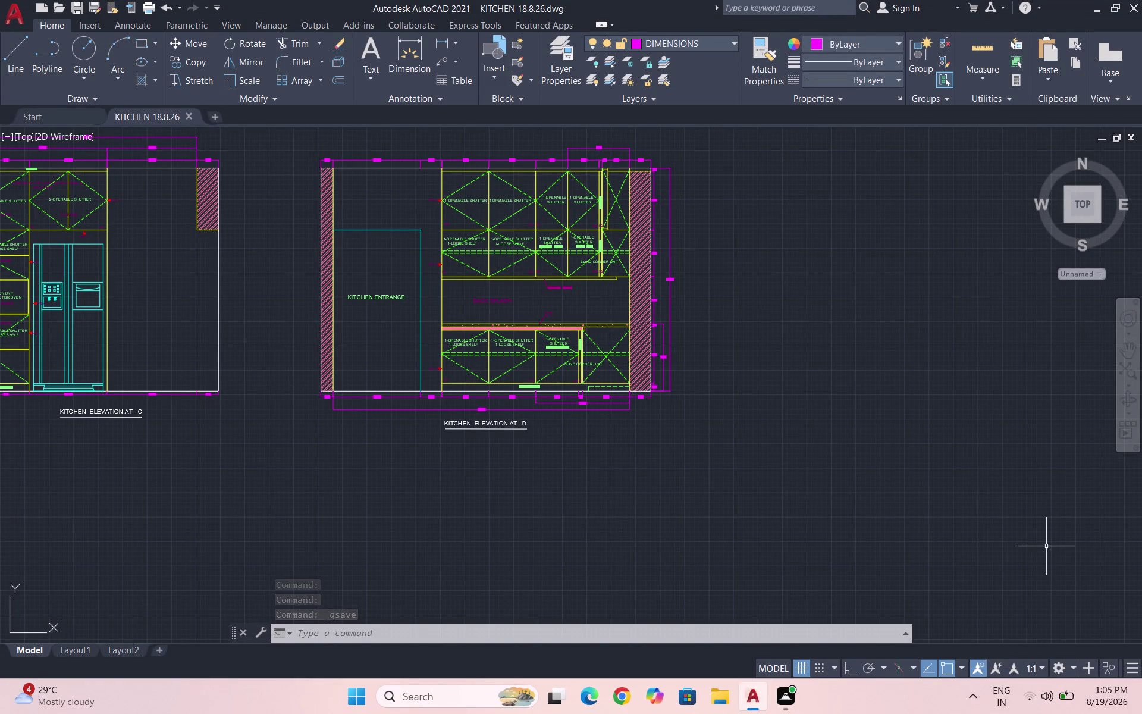
Save KITCHEN 18.8.26.dwg with the plan and four elevations.
key(ctrl+s)
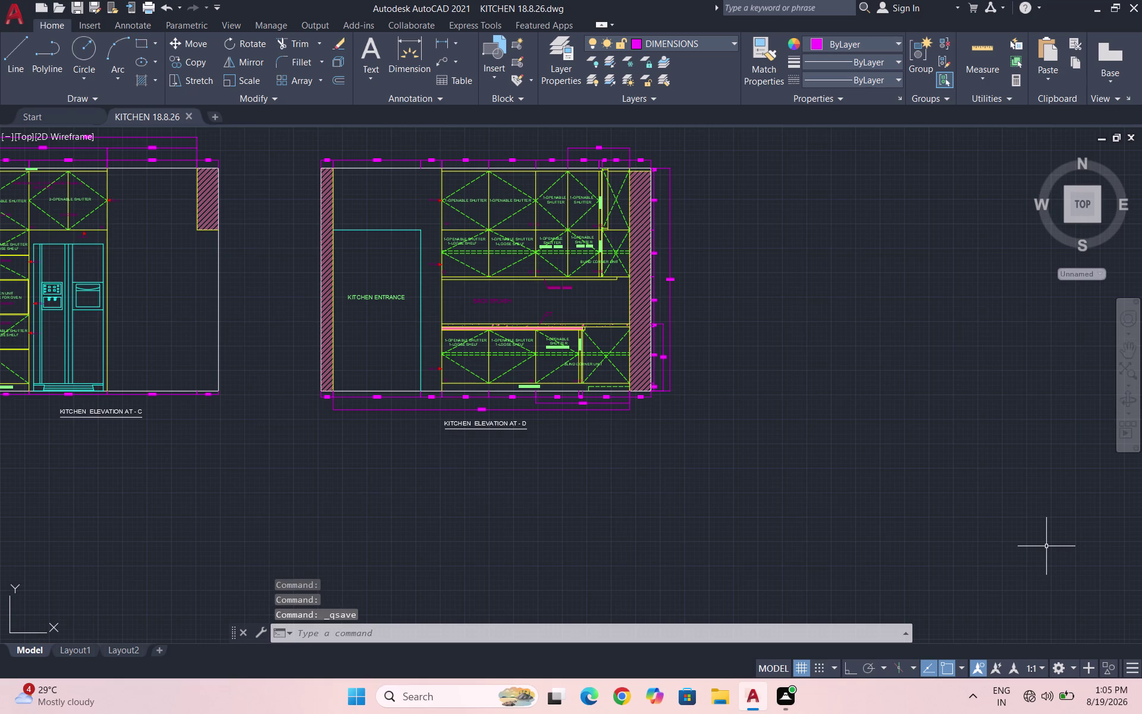
scroll(down, 3)
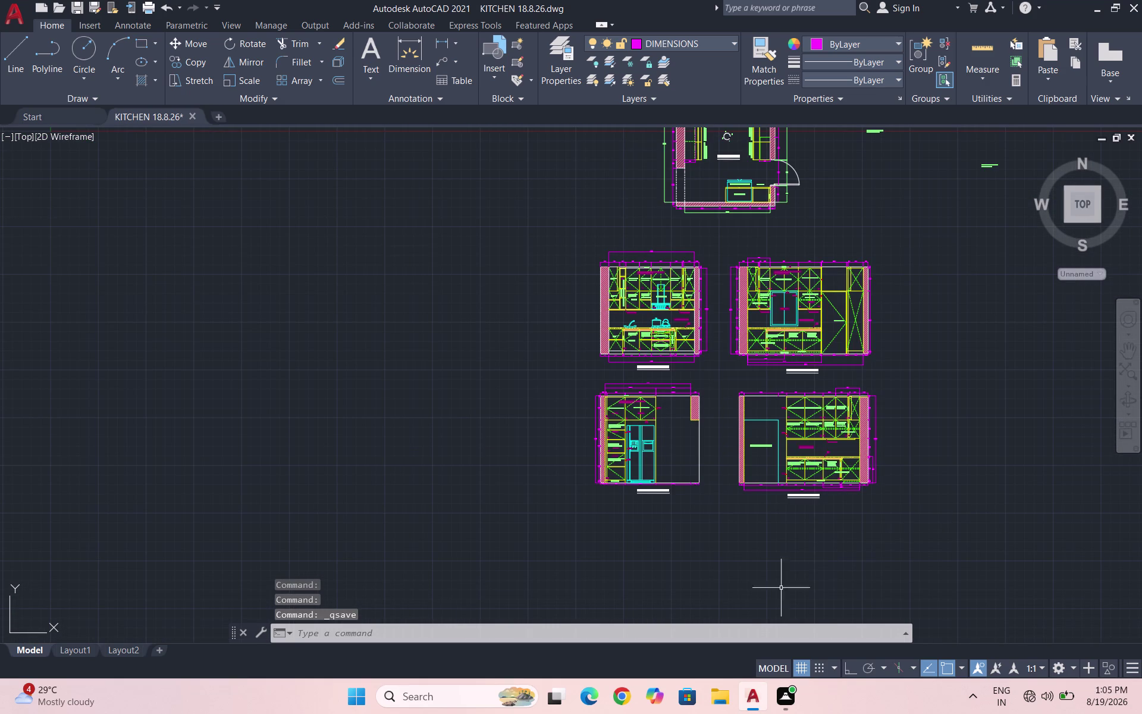
Erase the stray objects to the right of the kitchen plan.
scroll(down, 3)
scroll(down, 3)
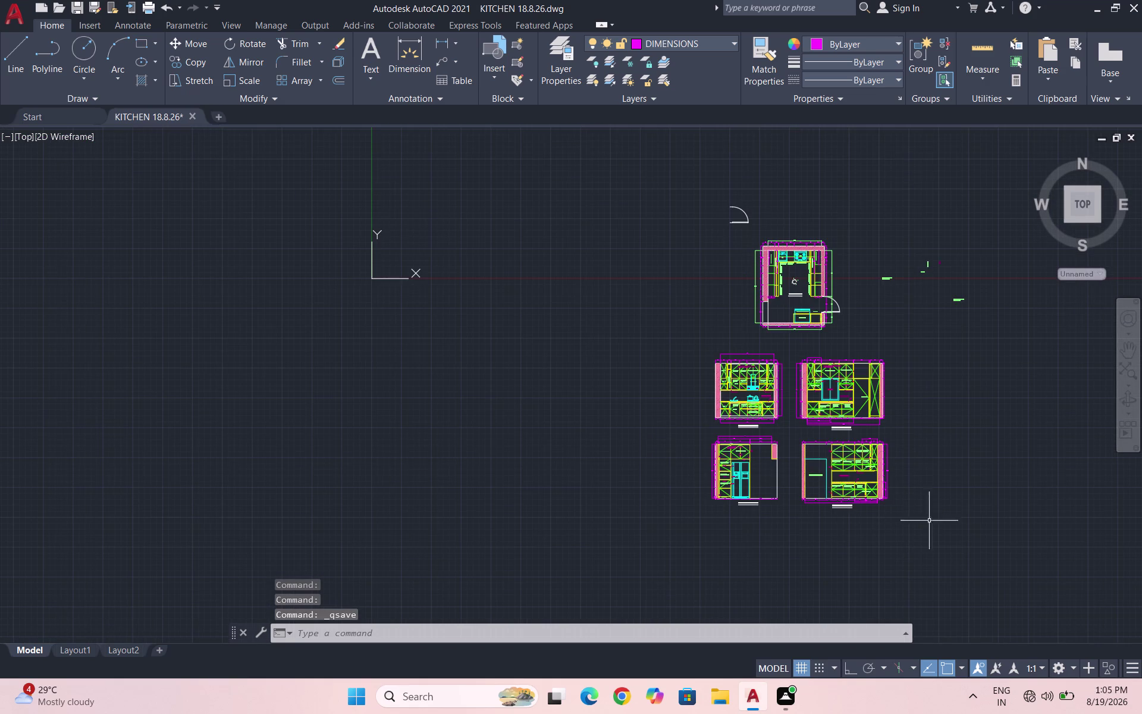
key(Escape)
key(Escape)
key(Escape)
key(ctrl+s)
scroll(up, 3)
drag(1035, 548, 1012, 531)
click(581, 230)
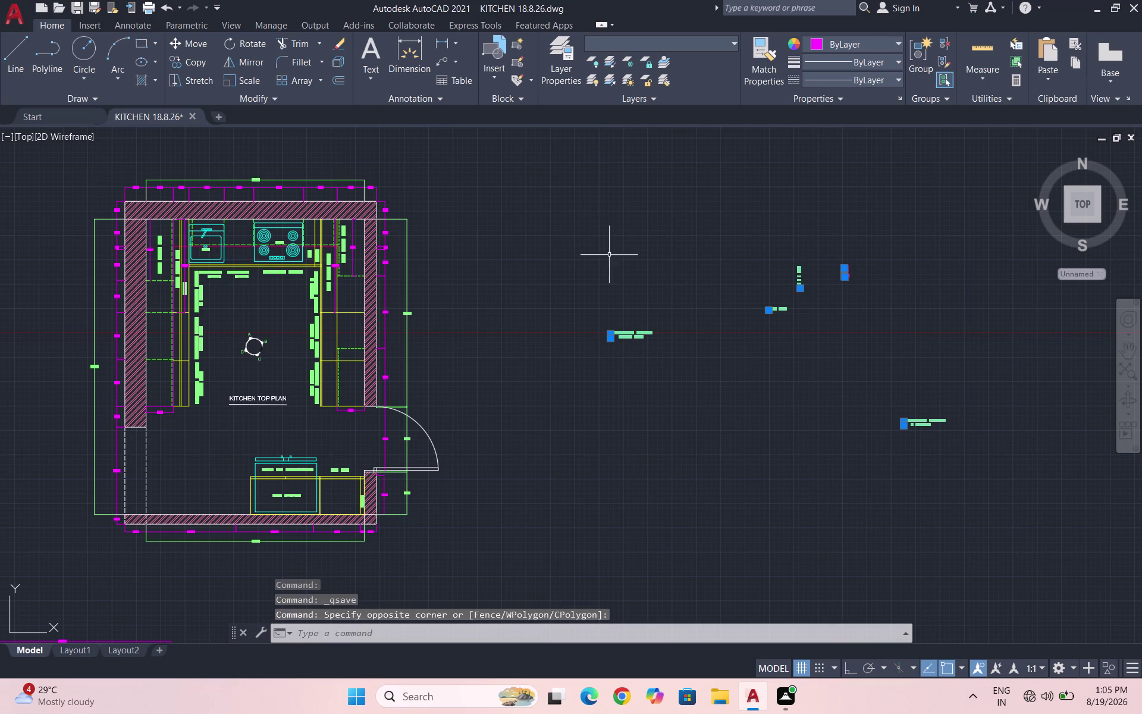
key(Delete)
Erase the loose arc above the plan and save the drawing.
scroll(down, 3)
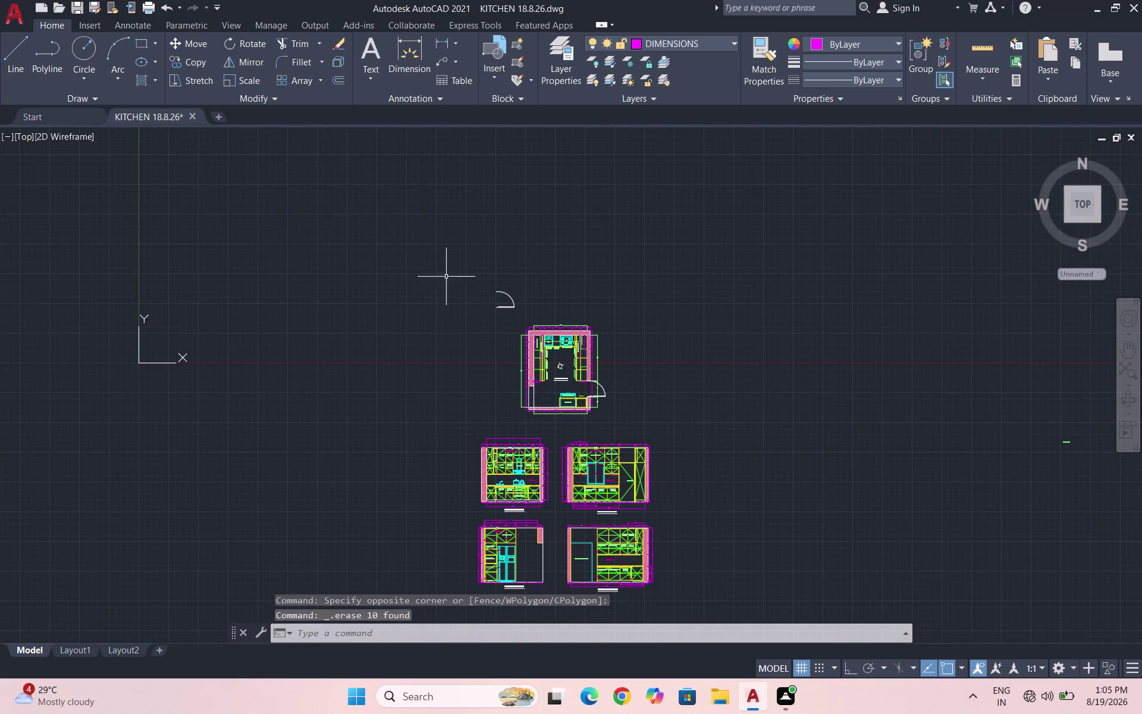
scroll(up, 3)
drag(440, 368, 408, 360)
click(270, 244)
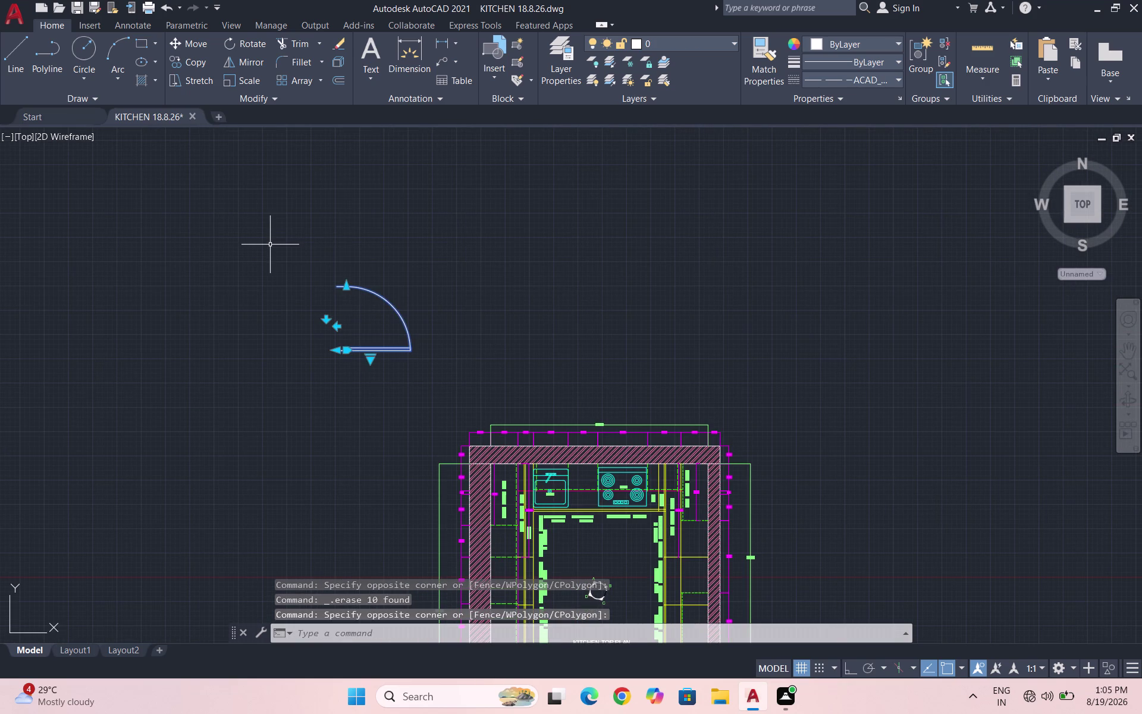
key(Delete)
scroll(down, 3)
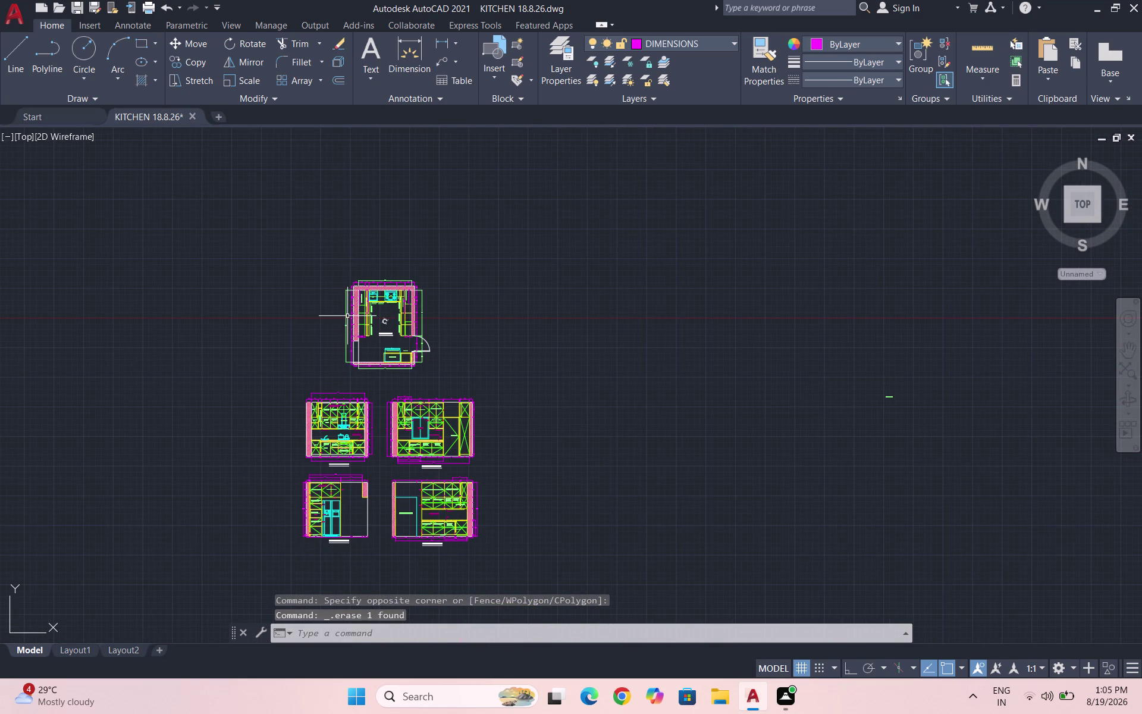
key(ctrl+s)
Centre the drawings in the view, resave, and bring up the Plot dialog.
scroll(up, 3)
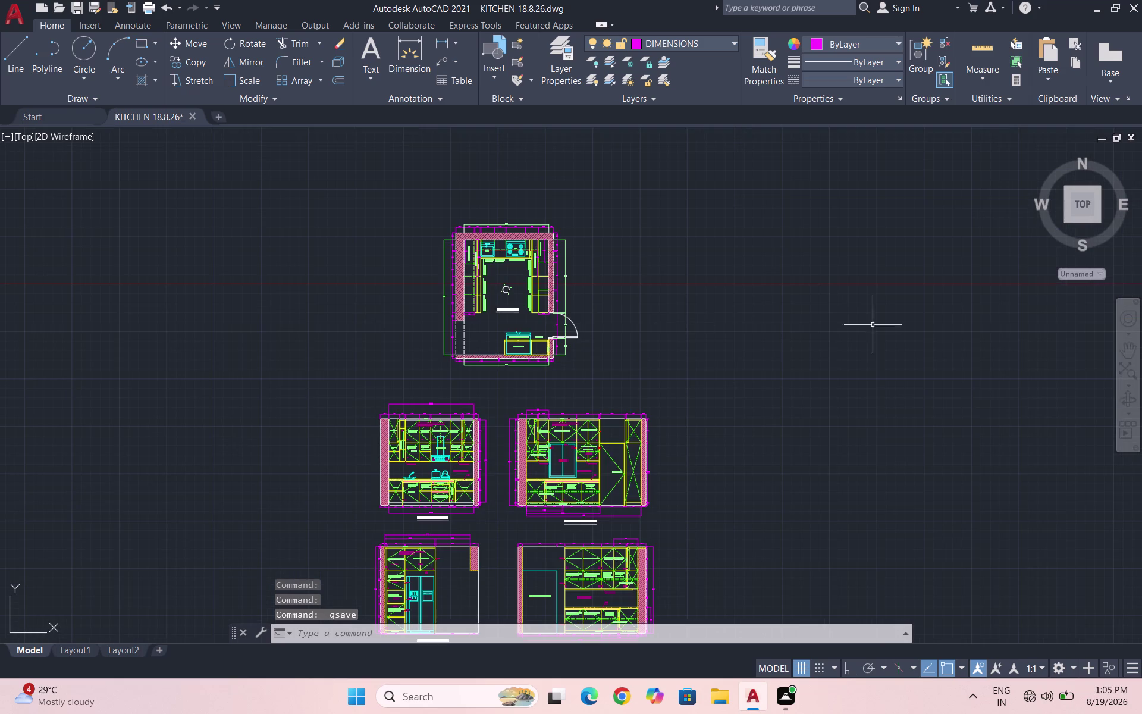
click(1134, 352)
drag(896, 421, 897, 390)
drag(902, 370, 892, 321)
key(ctrl+s)
key(Escape)
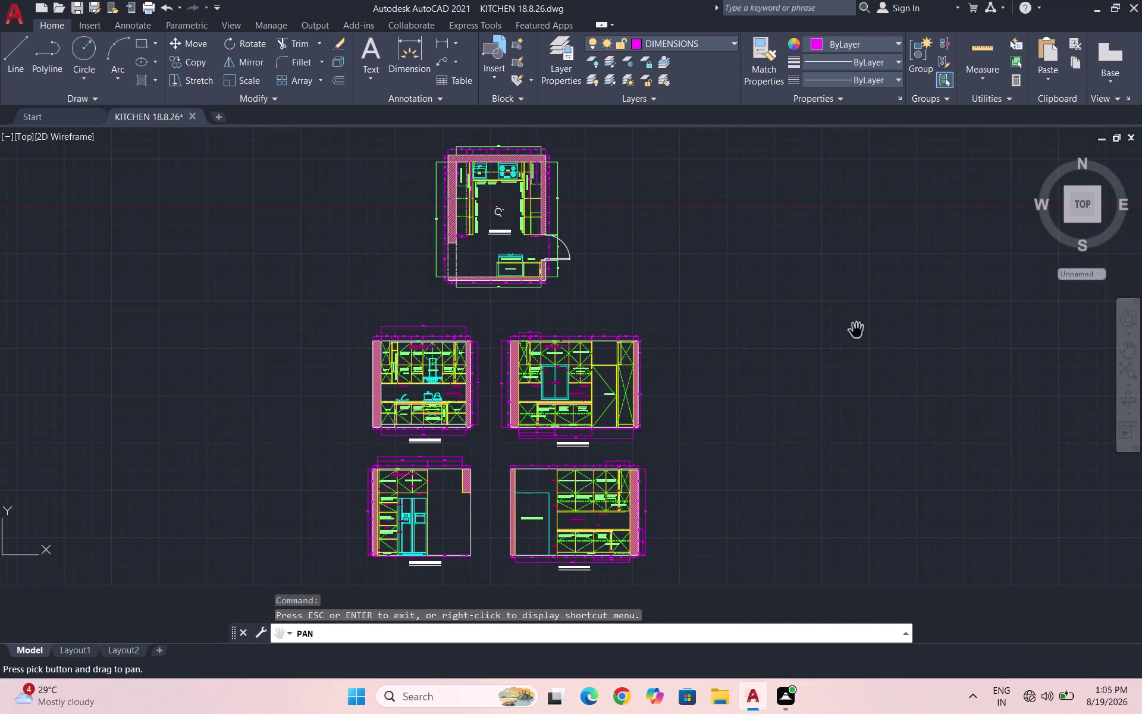
key(Escape)
key(Escape)
key(Escape)
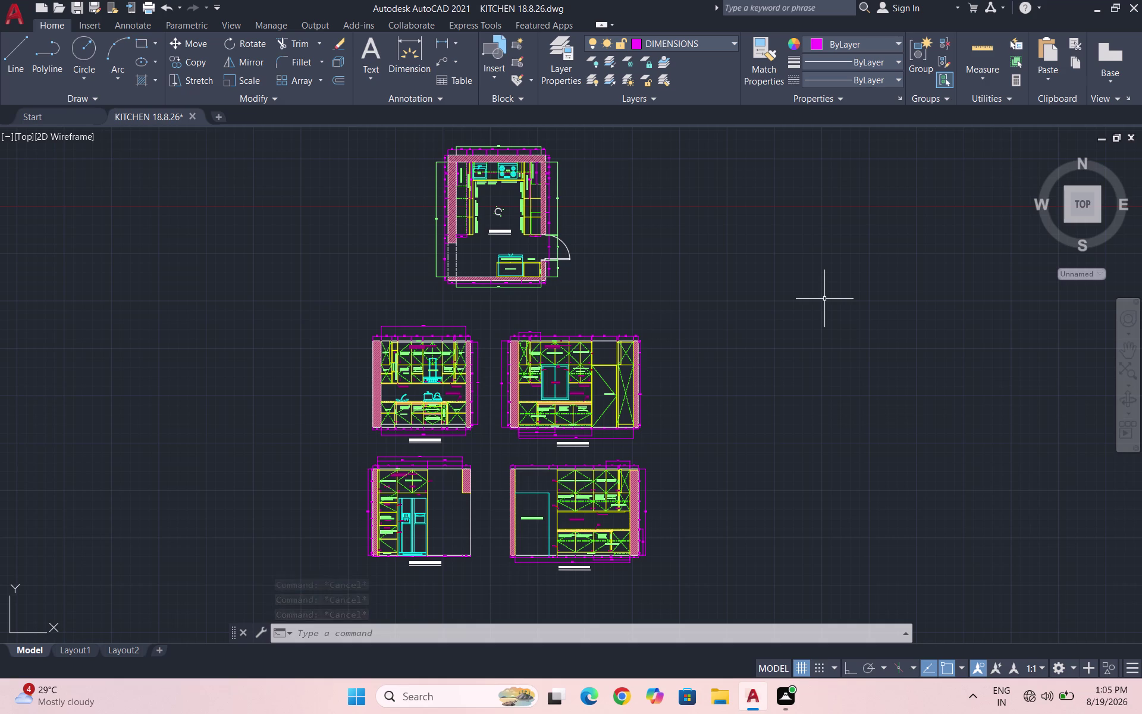
key(ctrl+s)
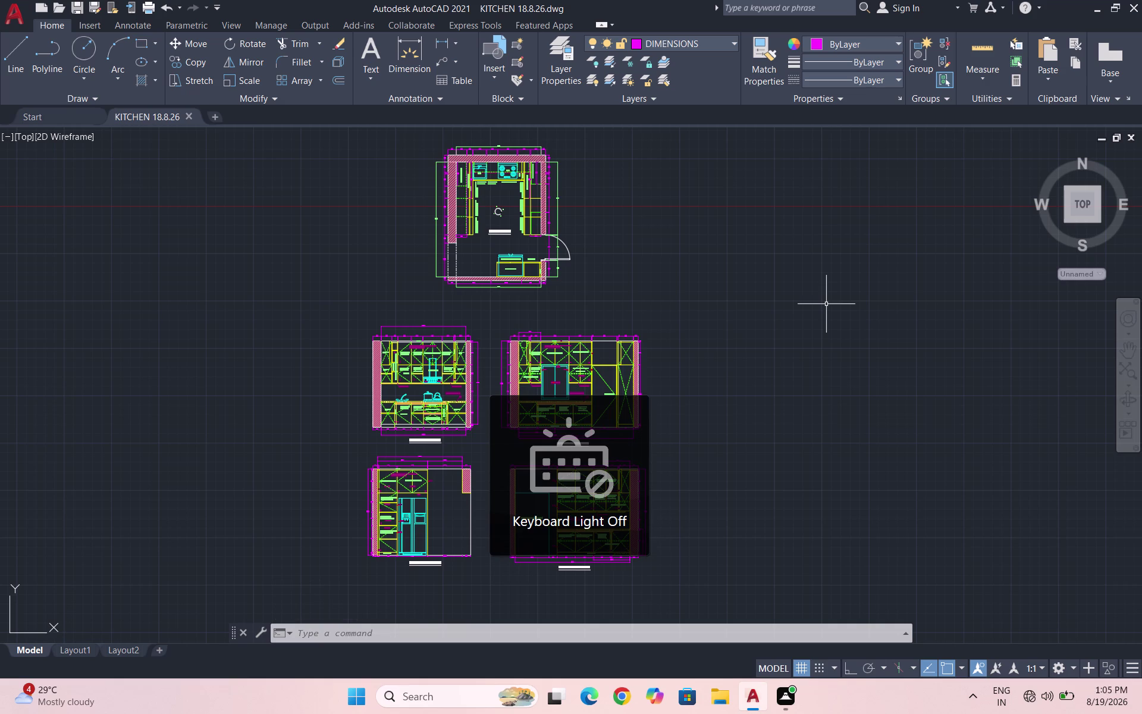
key(ctrl+p)
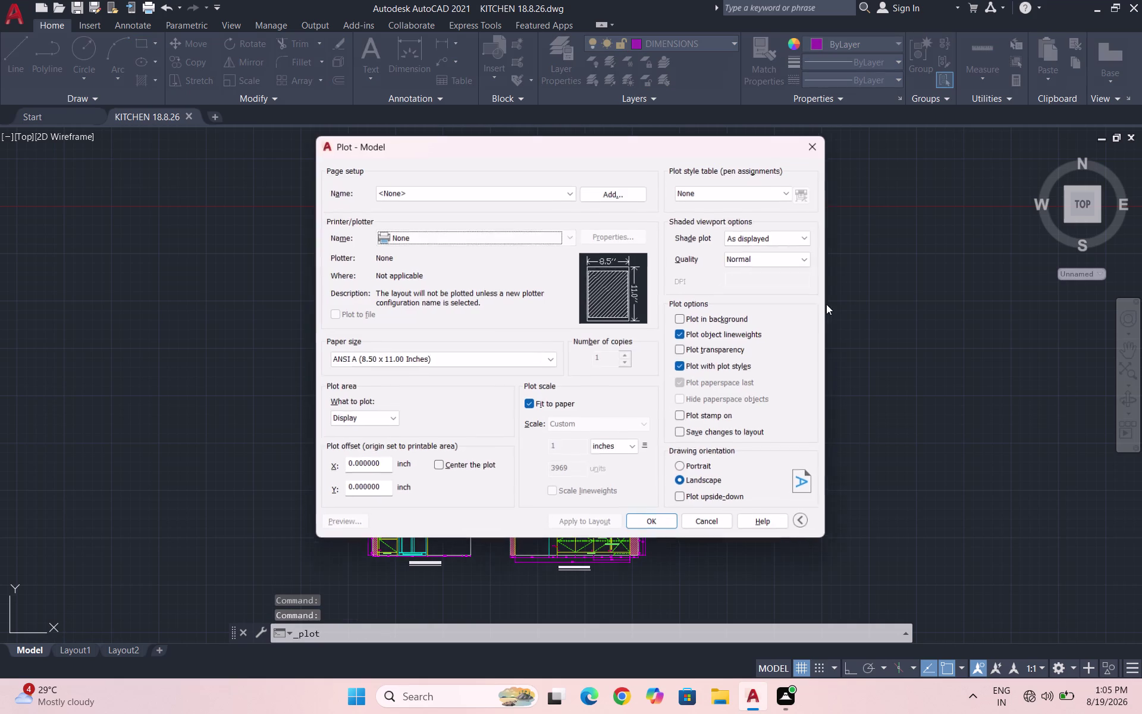
Choose DWG To PDF.pc3 as the plot printer.
click(473, 237)
click(458, 378)
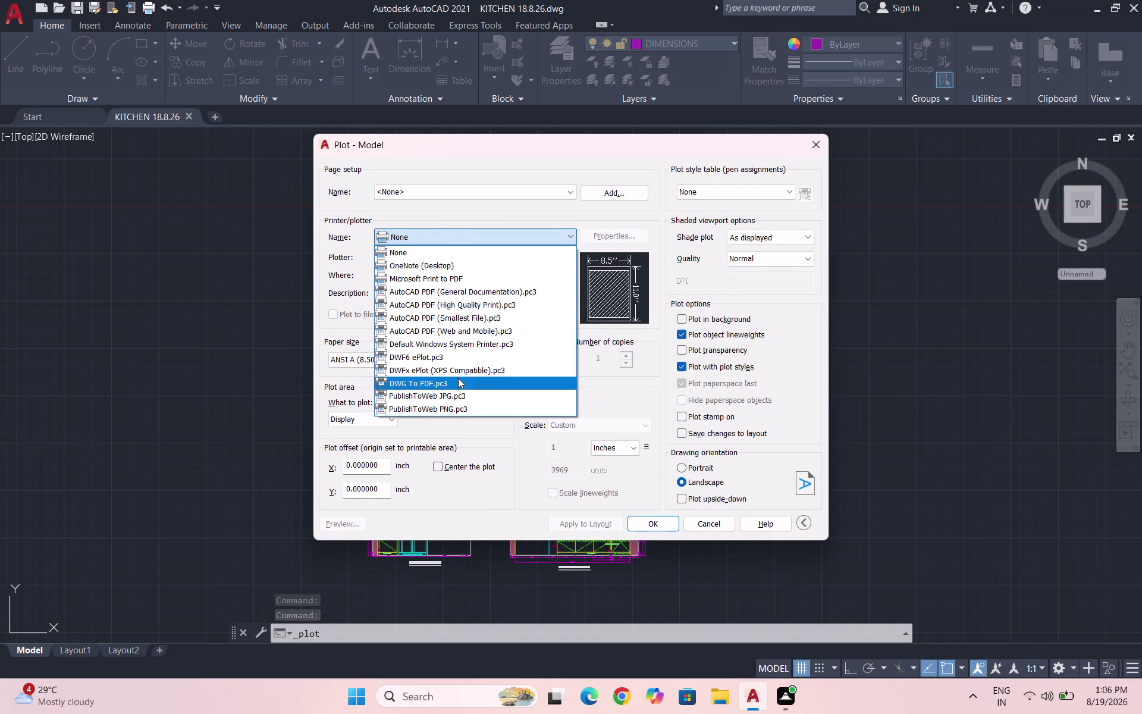
click(373, 418)
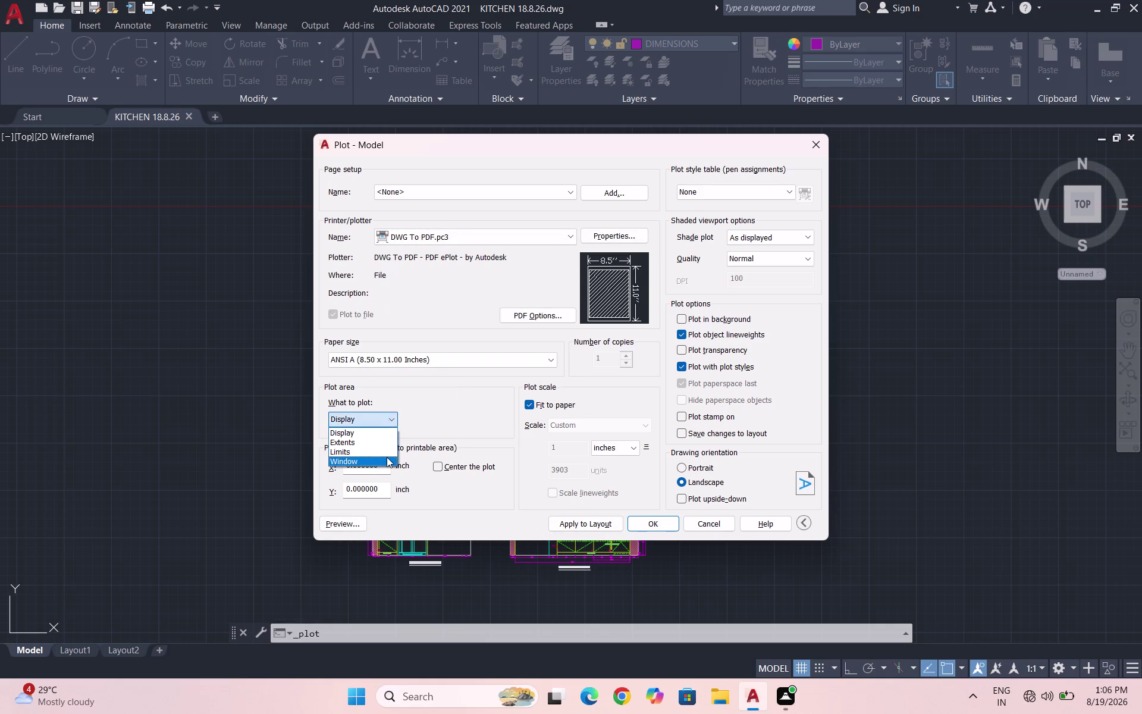
Plot a window around the top plan and four elevations, then preview it.
click(383, 461)
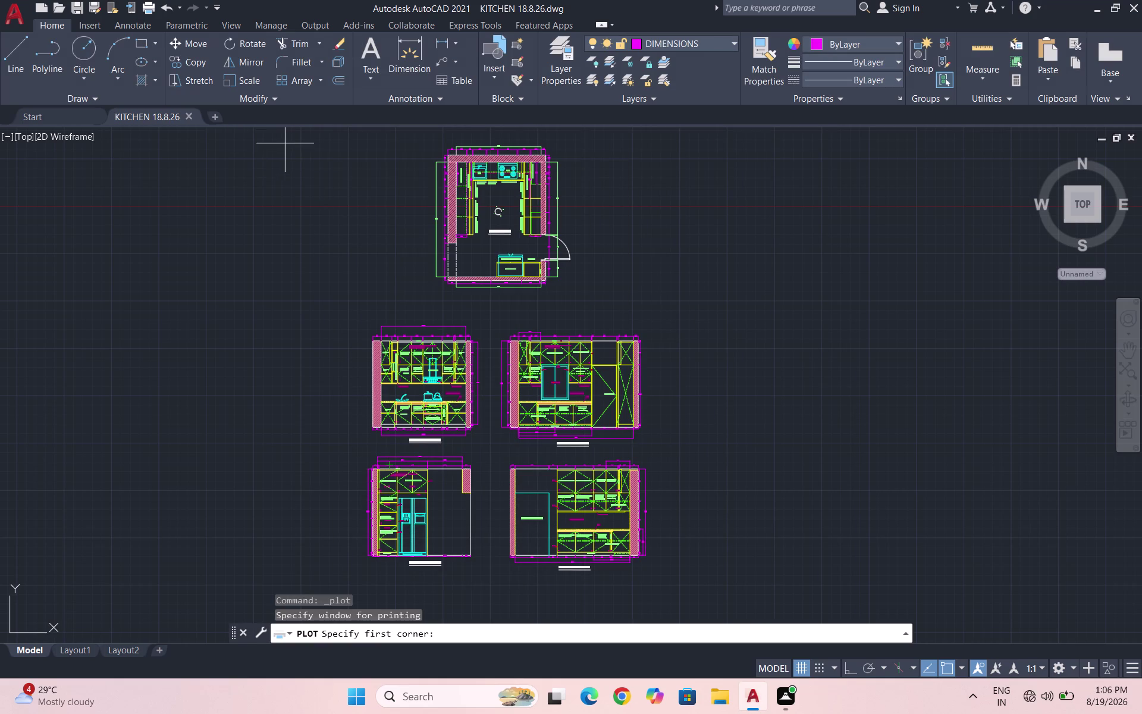
scroll(down, 3)
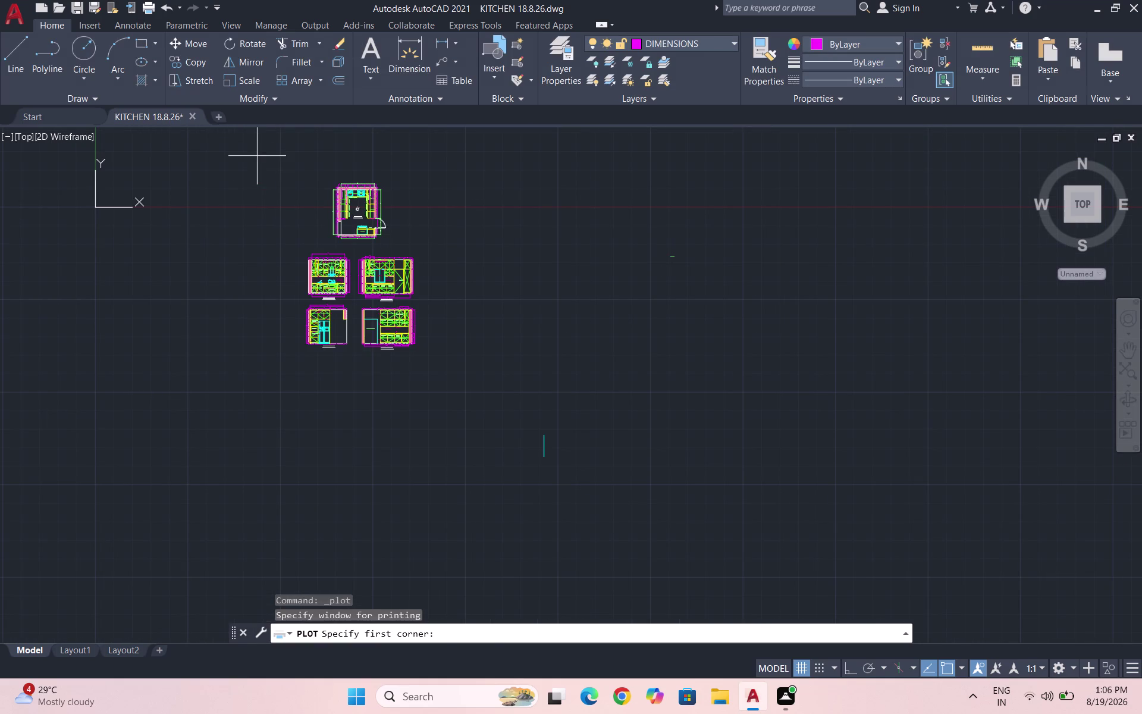
click(257, 156)
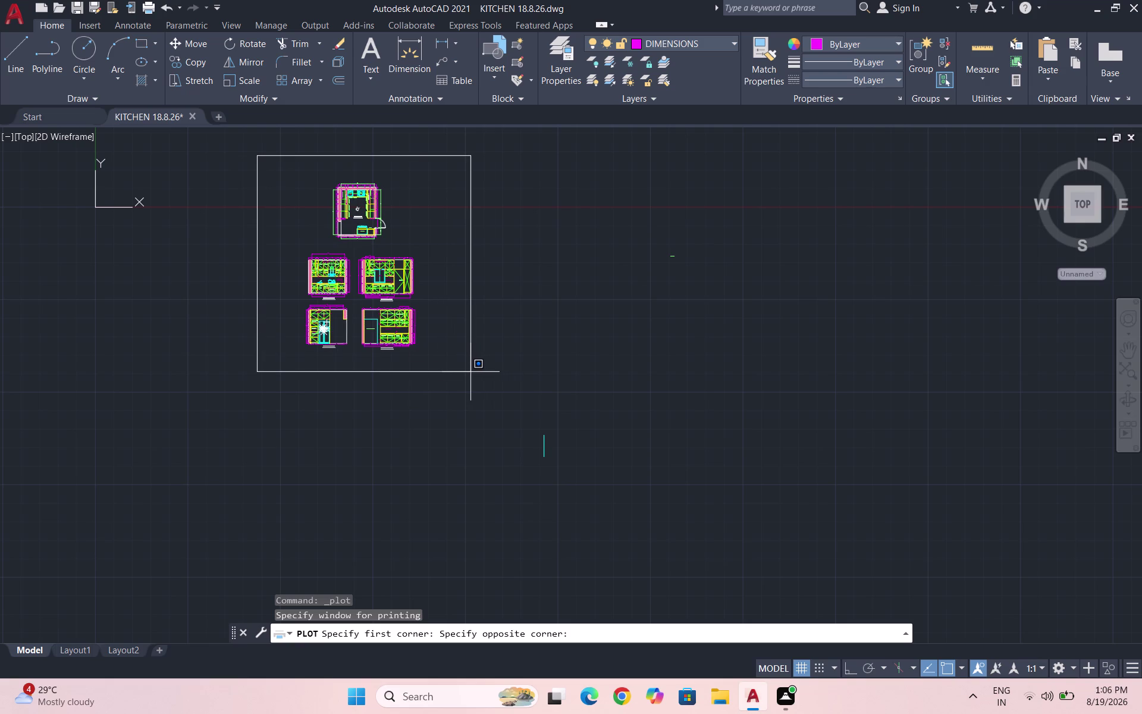
click(466, 415)
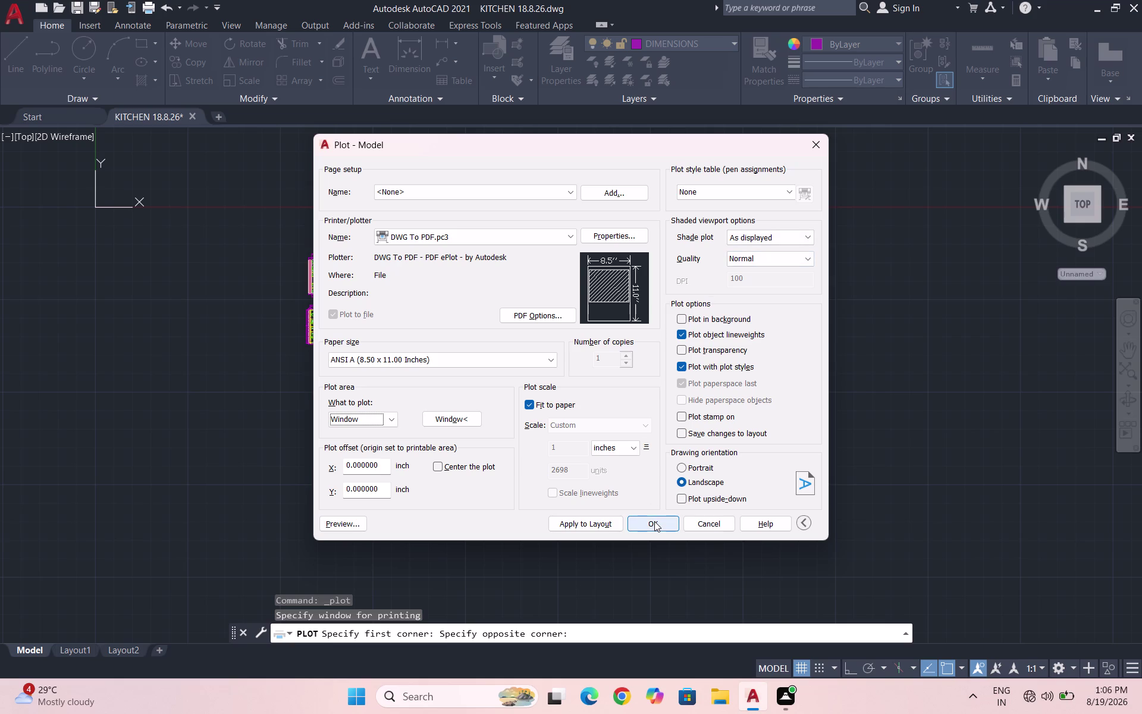
click(349, 525)
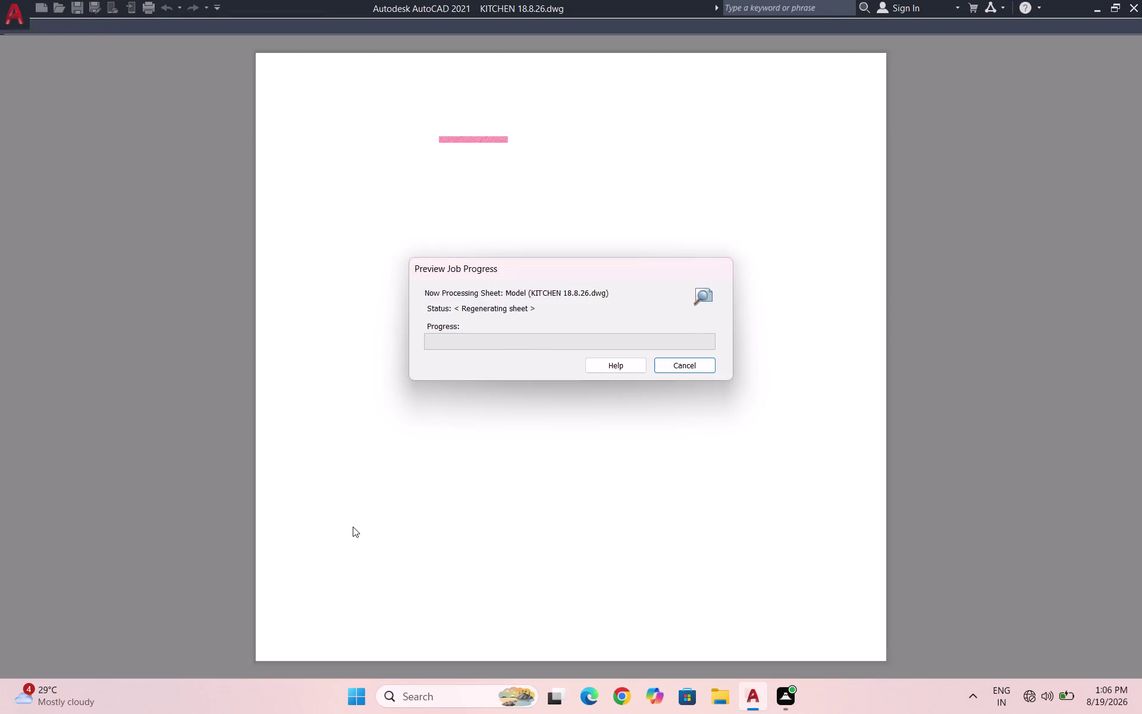
scroll(up, 3)
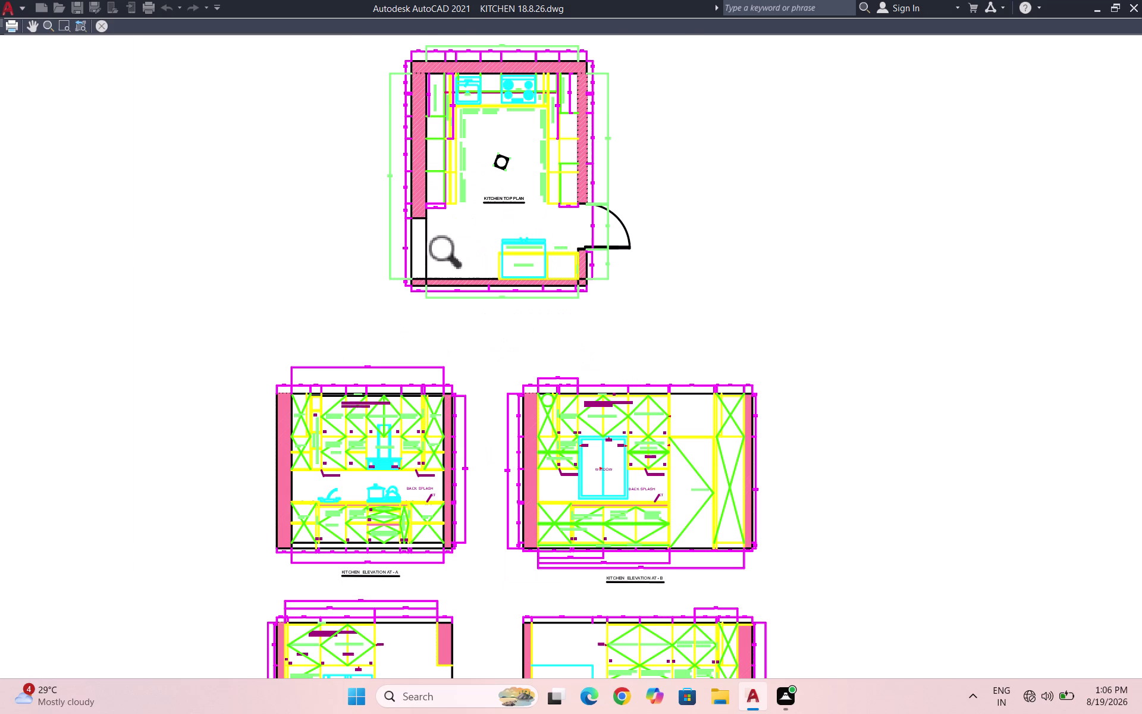
scroll(down, 3)
scroll(up, 3)
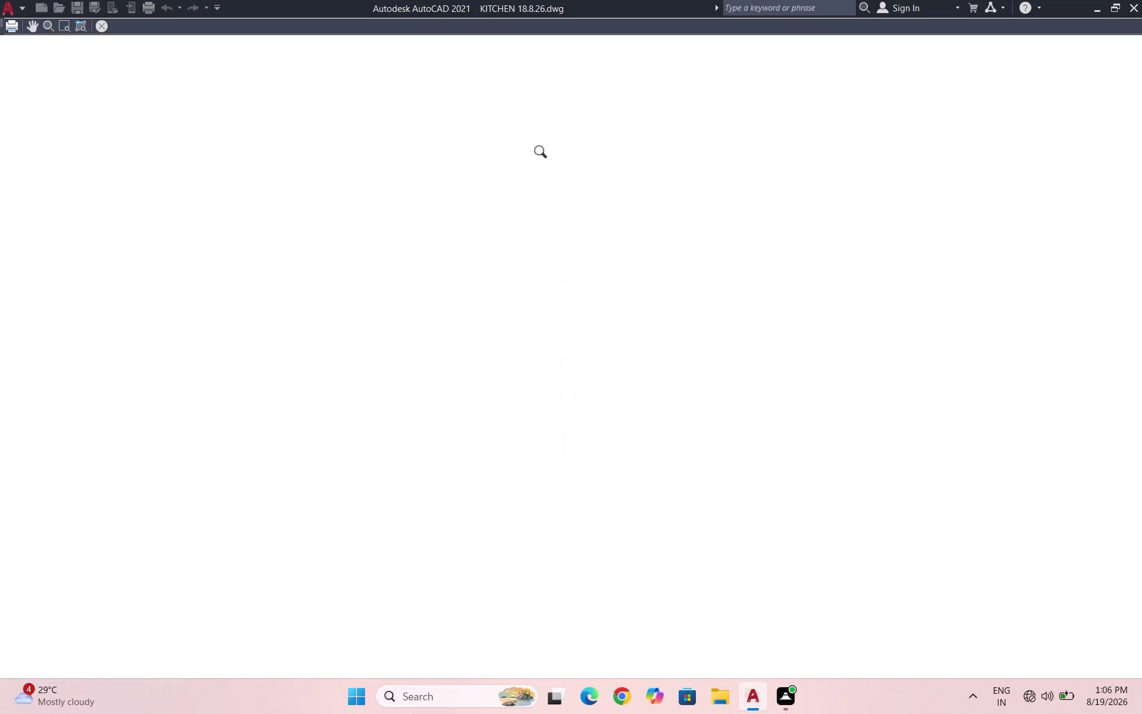
scroll(up, 3)
scroll(down, 3)
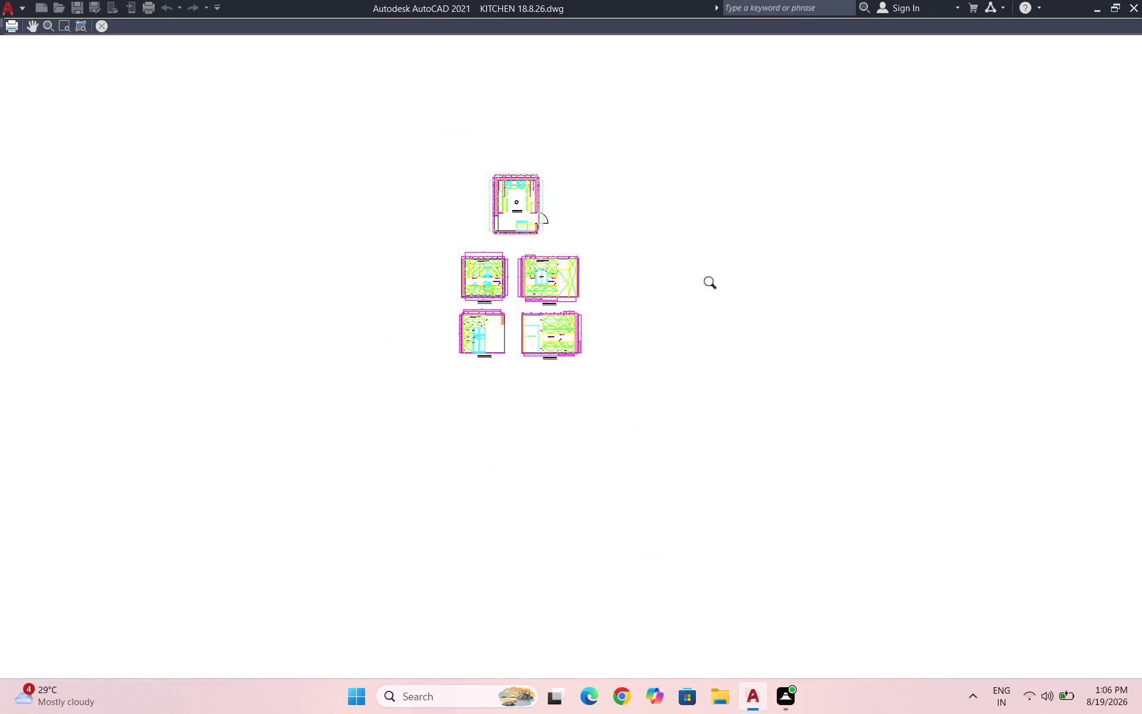
click(1140, 0)
scroll(down, 3)
scroll(down, 3)
click(106, 28)
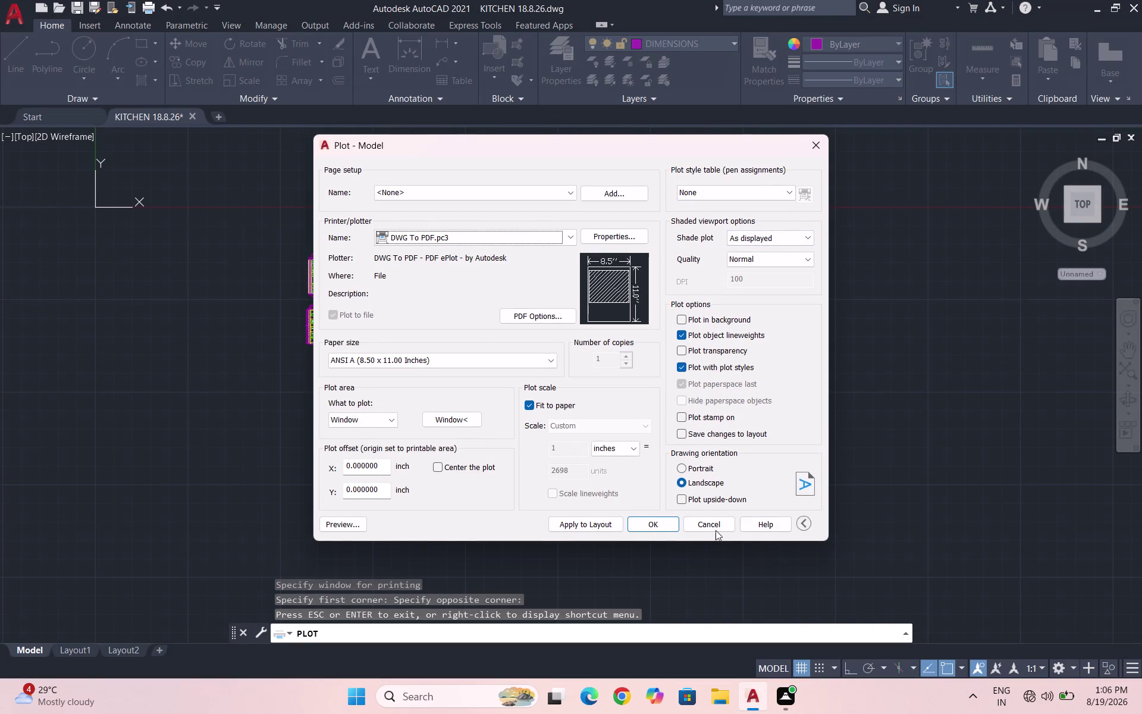
Plot the sheet to a PDF saved in Desktop > 12-08-2026 DWG PDF.
click(651, 527)
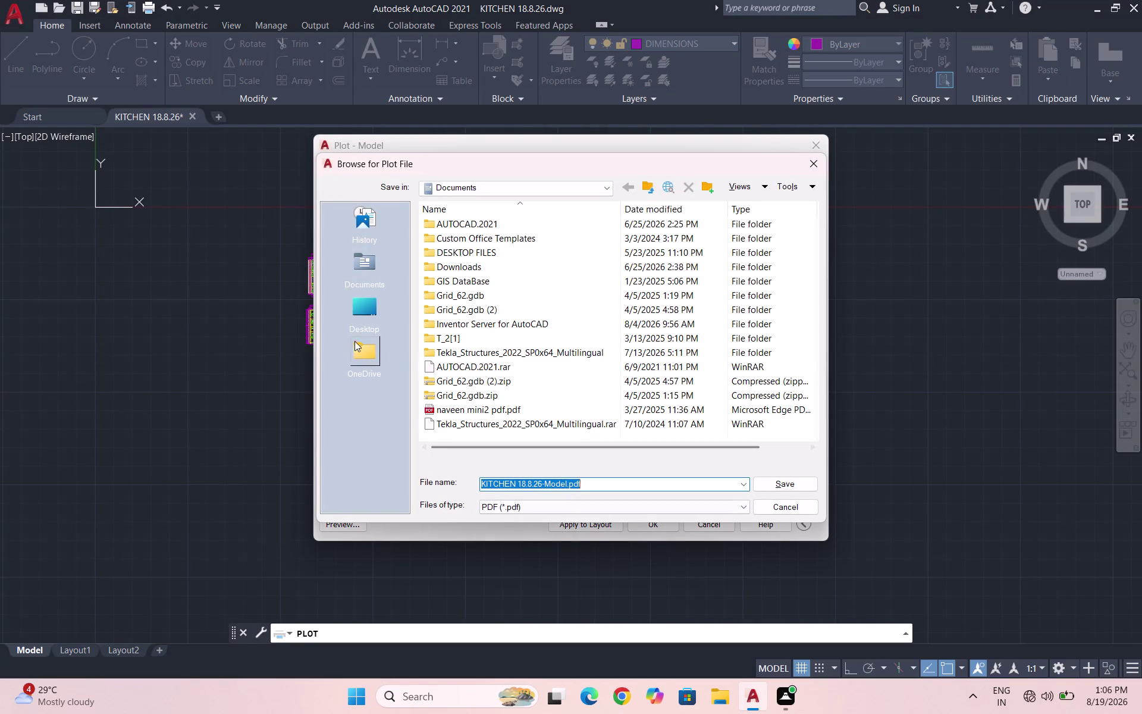
double_click(371, 319)
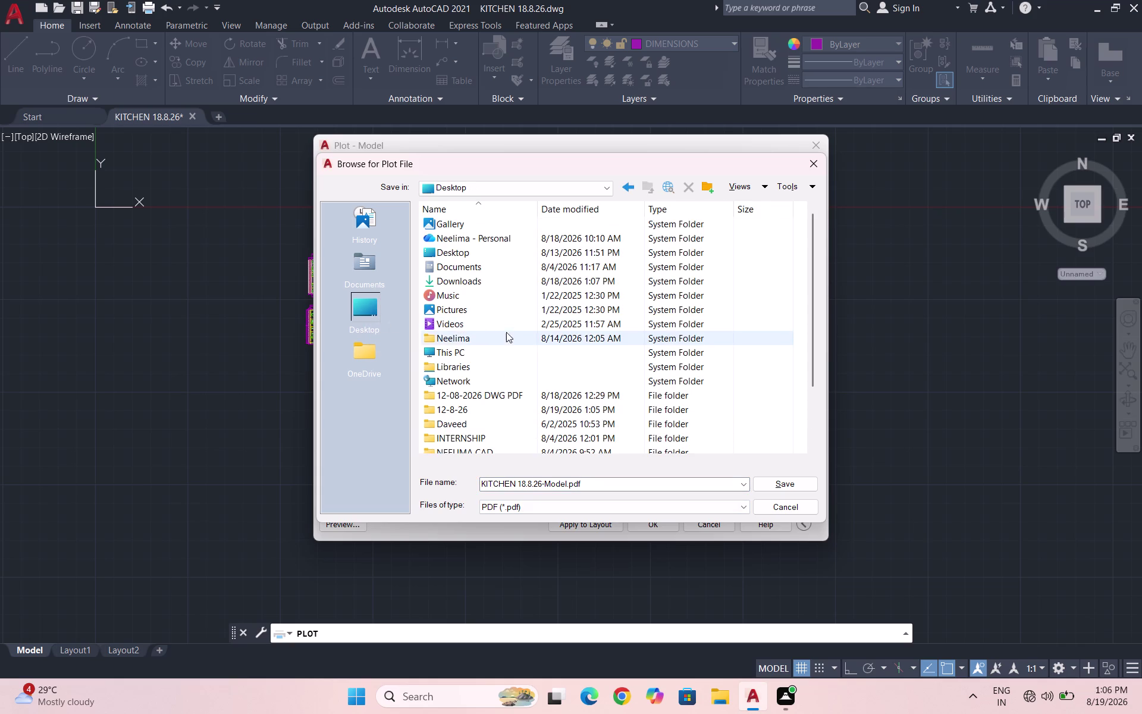
scroll(down, 3)
double_click(524, 327)
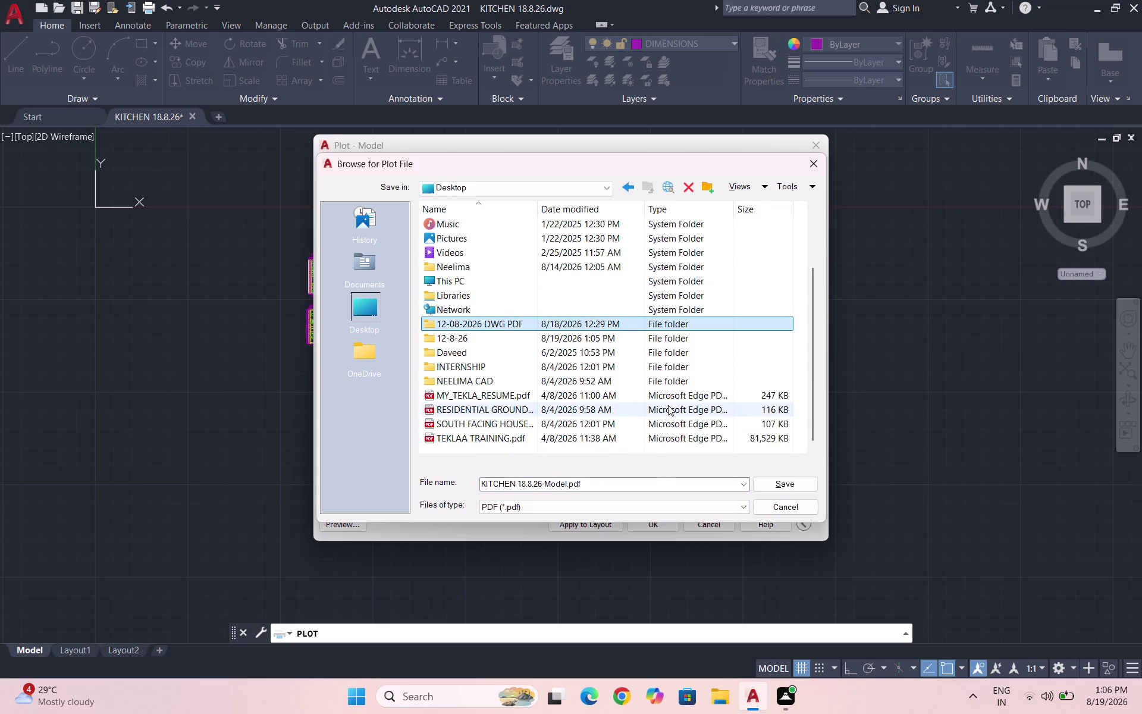
double_click(635, 325)
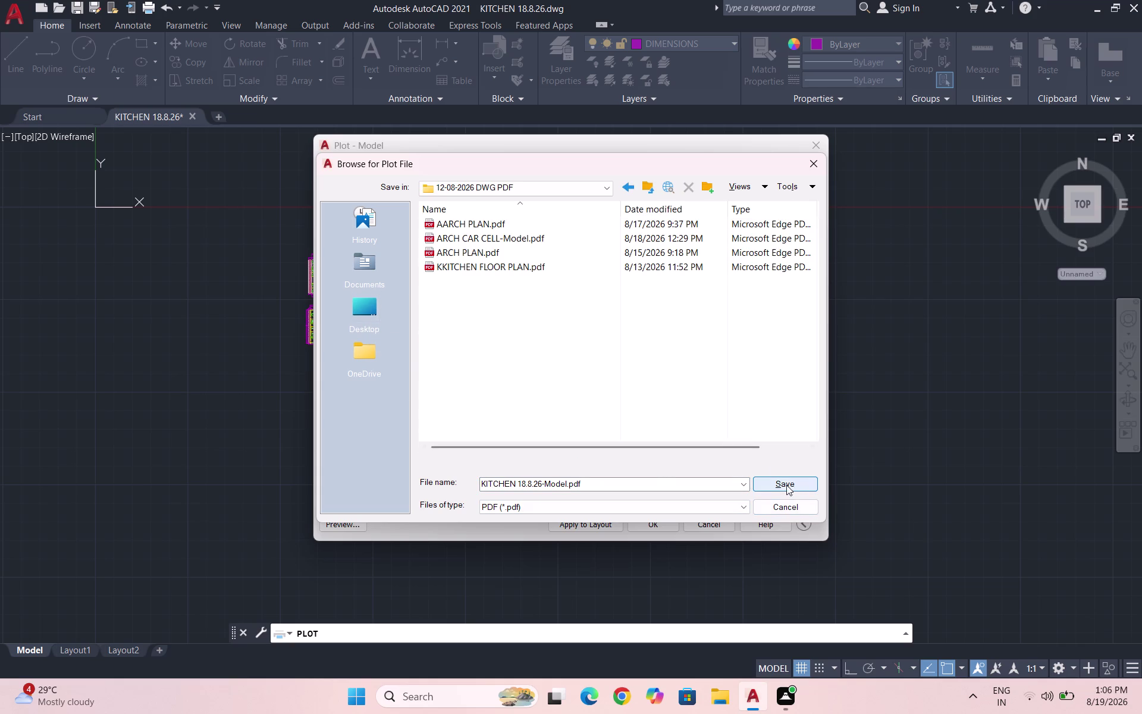
click(781, 481)
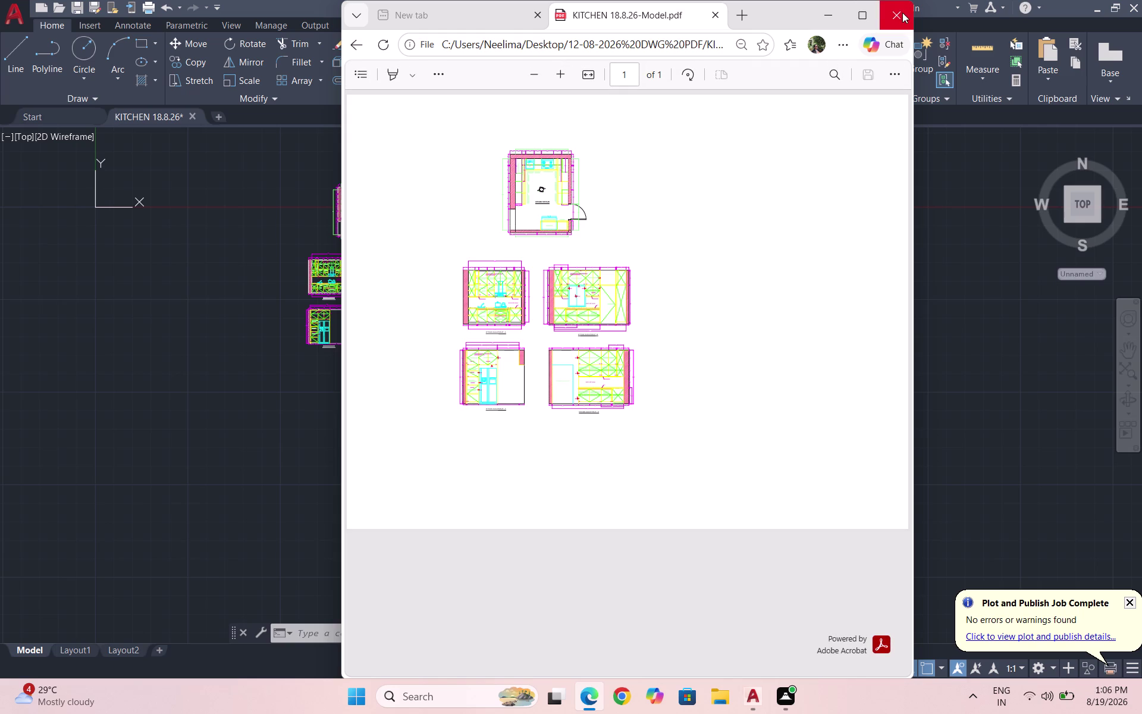
Close the PDF viewer, erase a selected object, and resave the drawing.
click(902, 12)
click(603, 443)
click(509, 433)
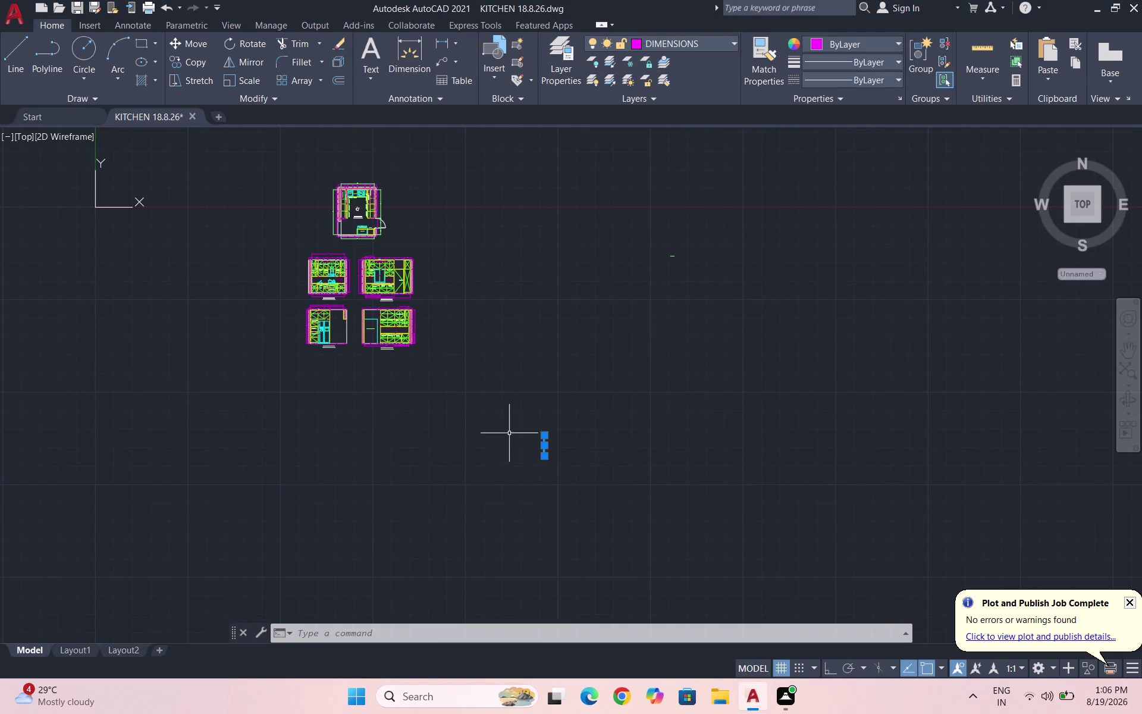
drag(715, 299, 702, 282)
click(637, 232)
key(Delete)
key(Escape)
key(Escape)
key(ctrl+s)
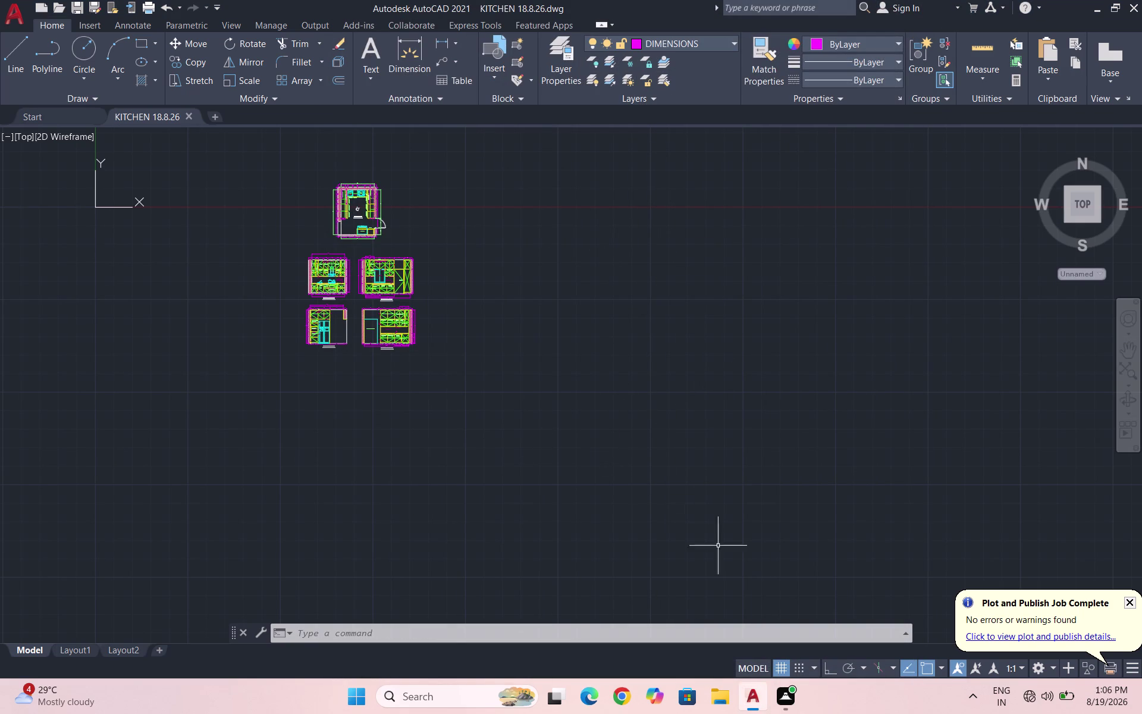